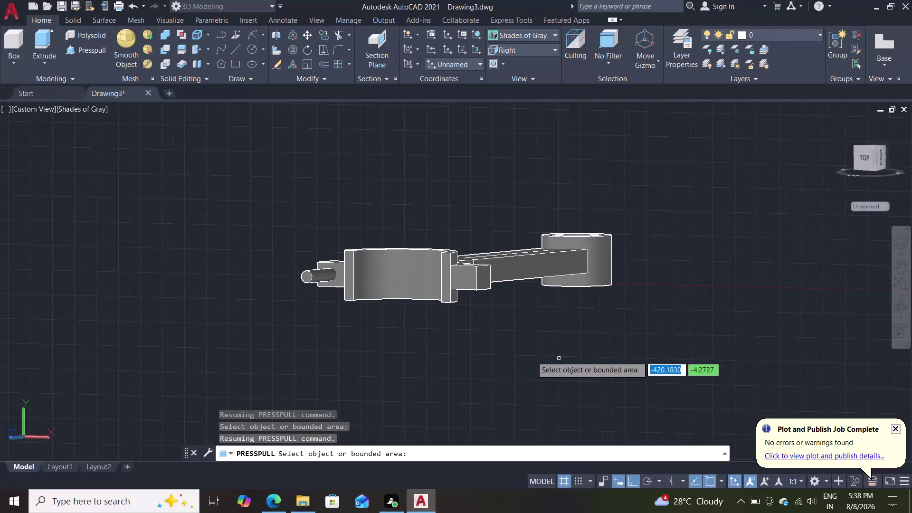
Orbit and zoom toward the big end's side block, then pick its small circle to press-pull.
scroll(up, 3)
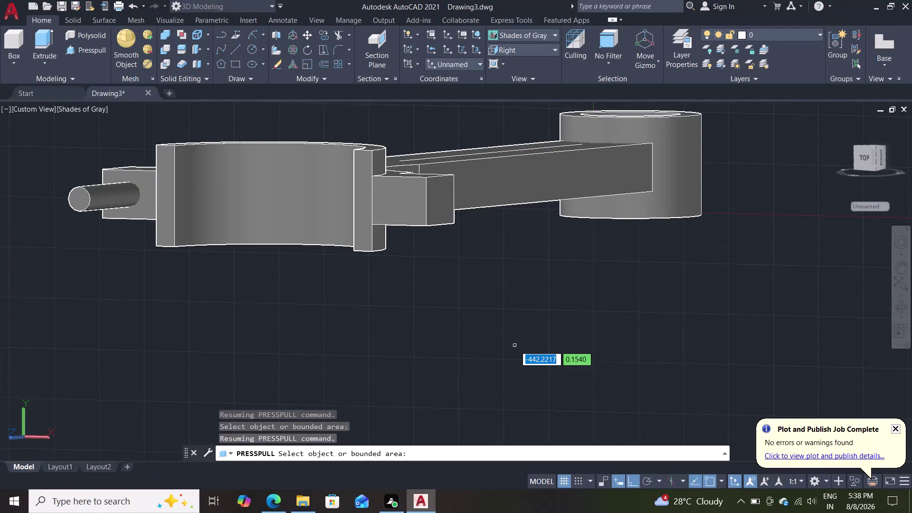
middle_drag(503, 302, 630, 359)
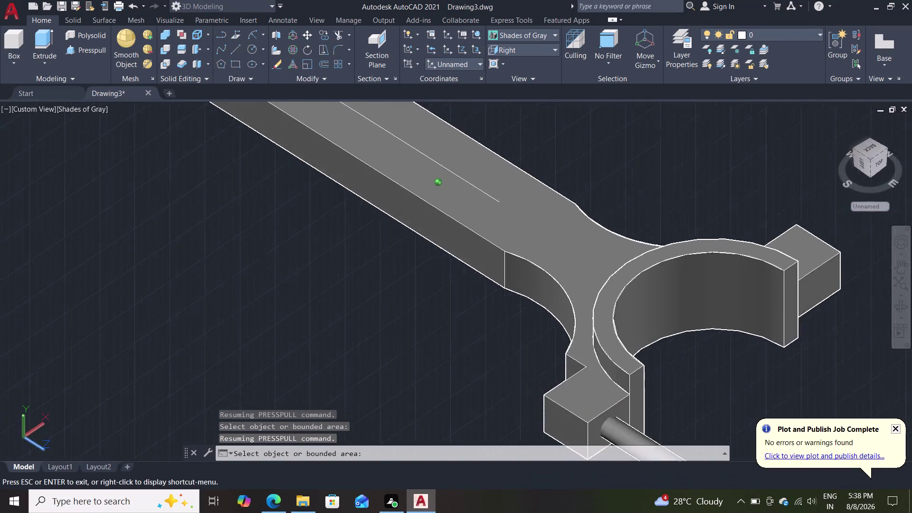
middle_drag(630, 359, 754, 322)
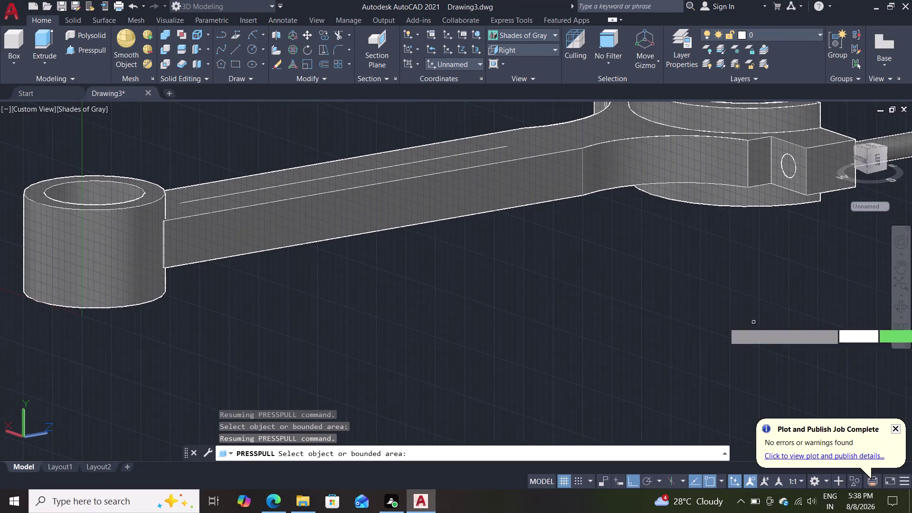
scroll(down, 3)
scroll(up, 3)
middle_drag(703, 298, 486, 336)
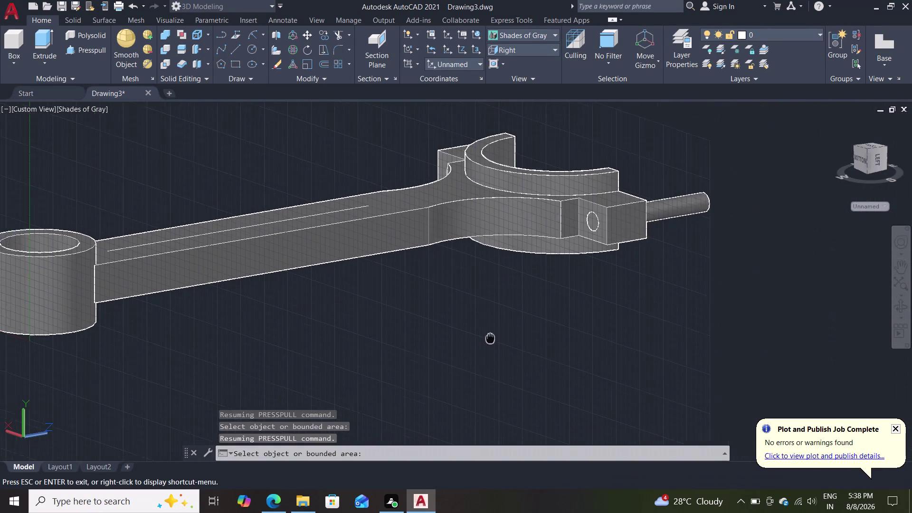
middle_drag(485, 337, 457, 364)
scroll(up, 3)
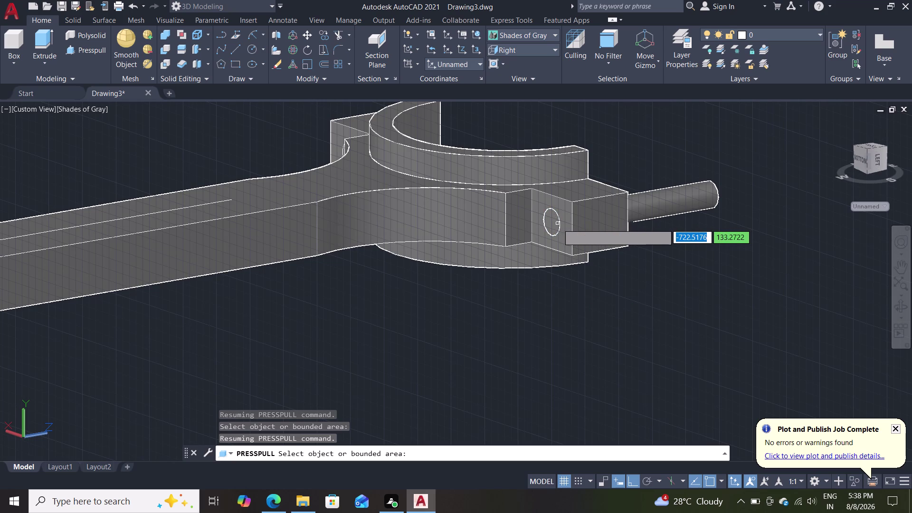
click(558, 223)
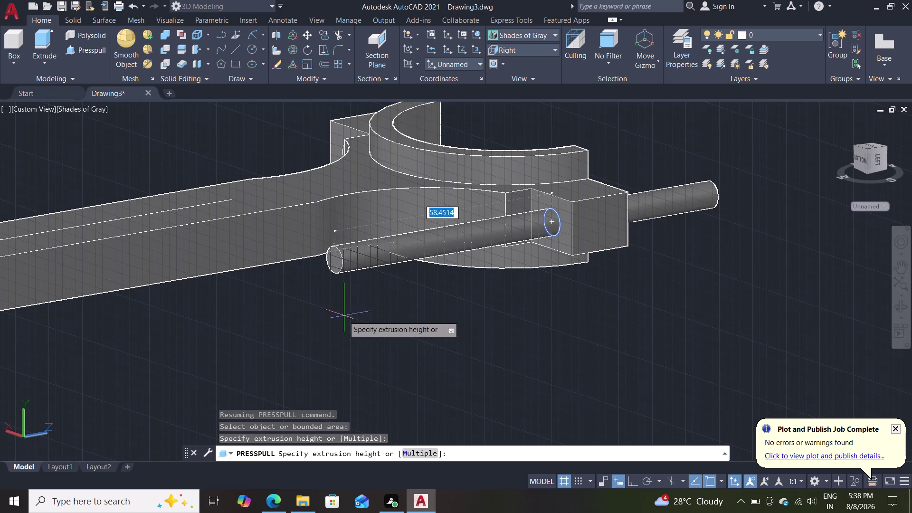
Pull the side-block circle into a long cylindrical pin and exit press-pull.
click(292, 329)
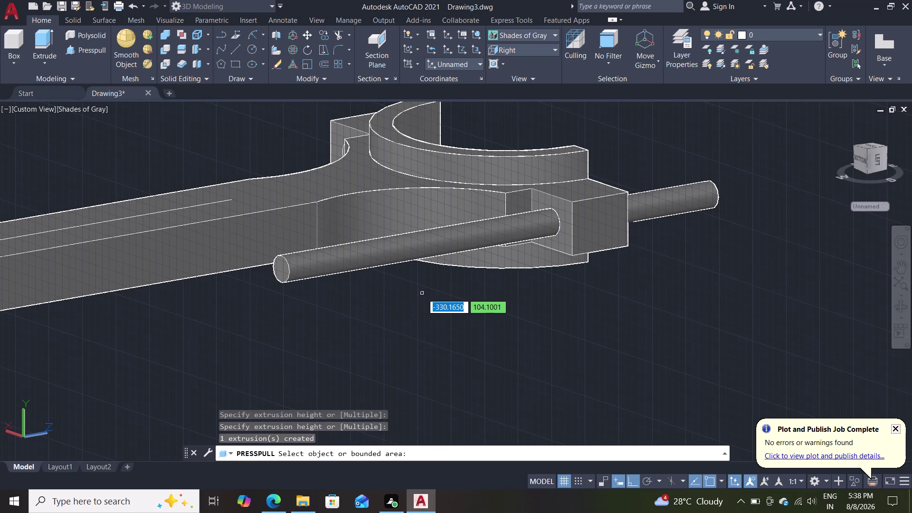
key(Escape)
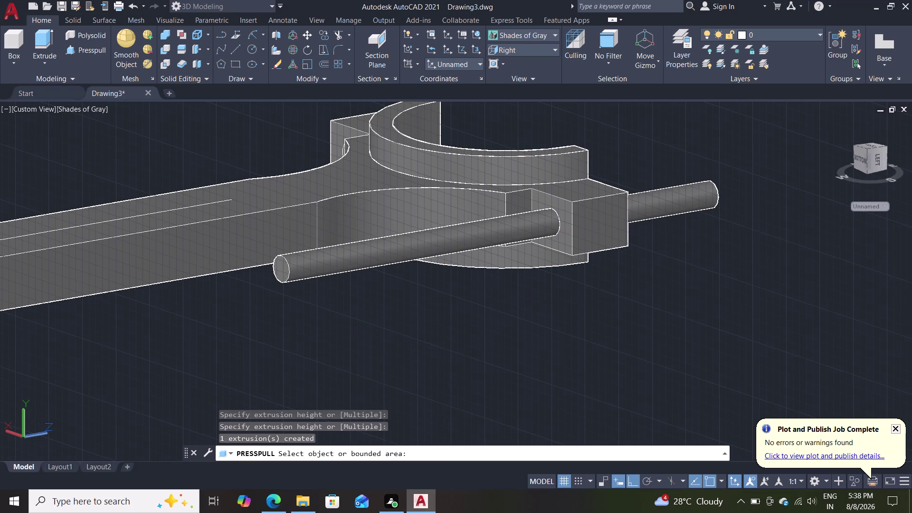
key(Escape)
Undo the long pin extrusion, cancel pending commands, and zoom to check the model.
key(ctrl+z)
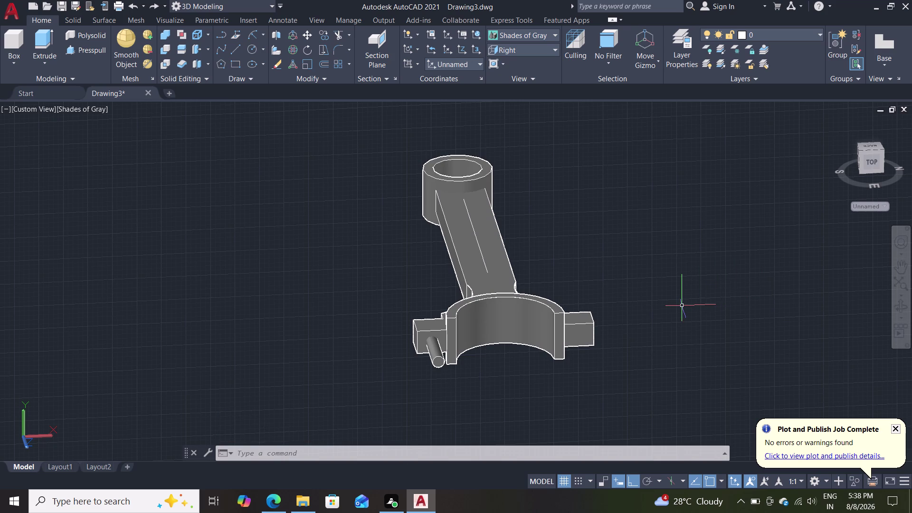
key(Escape)
scroll(up, 3)
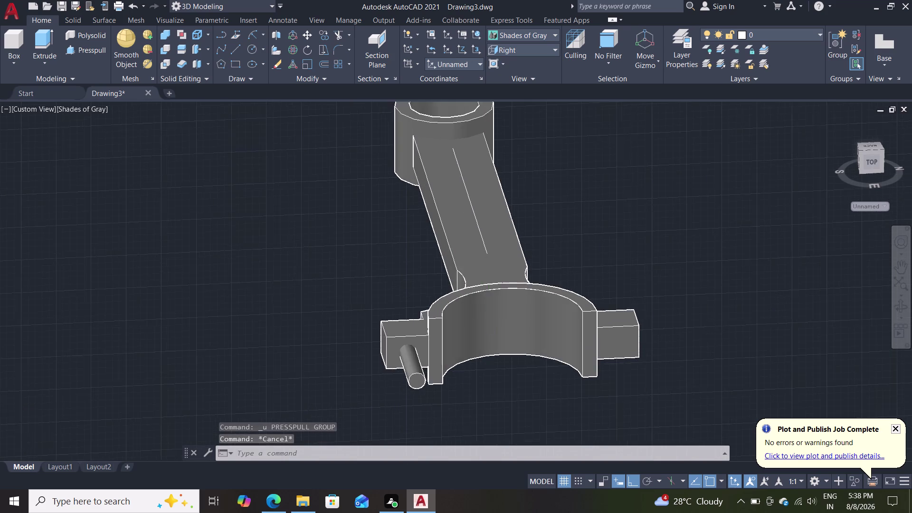
scroll(down, 3)
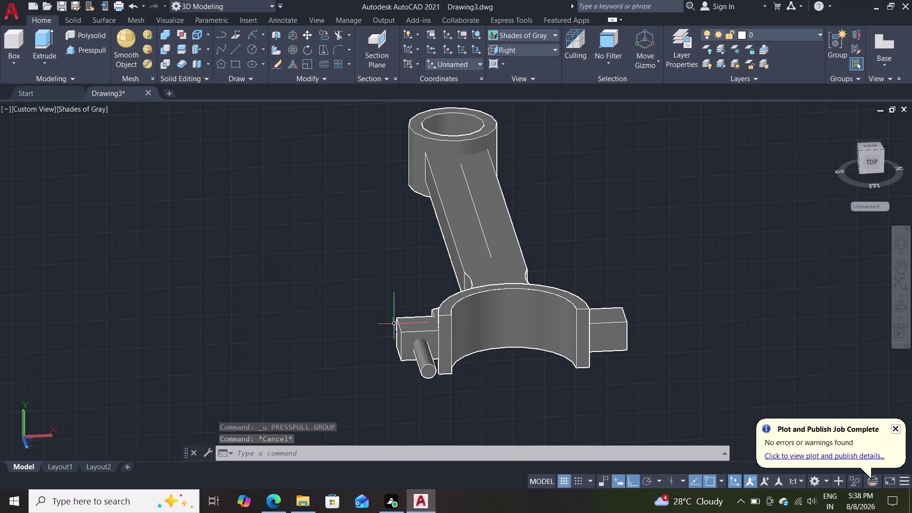